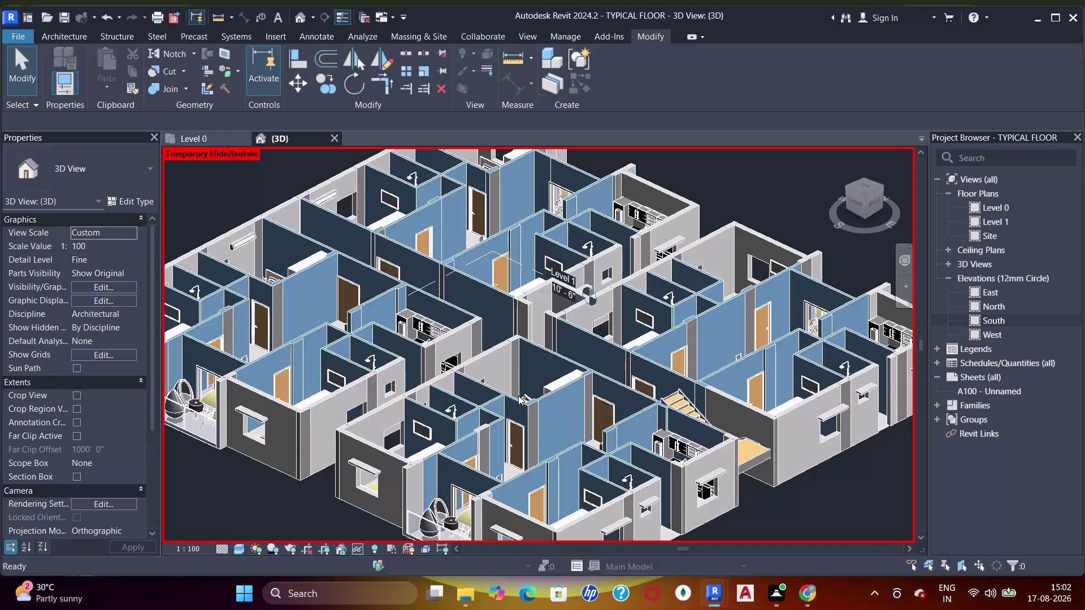
Orbit the 3D floor model from side, top and angled views, then show the Level 0 plan.
scroll(down, 3)
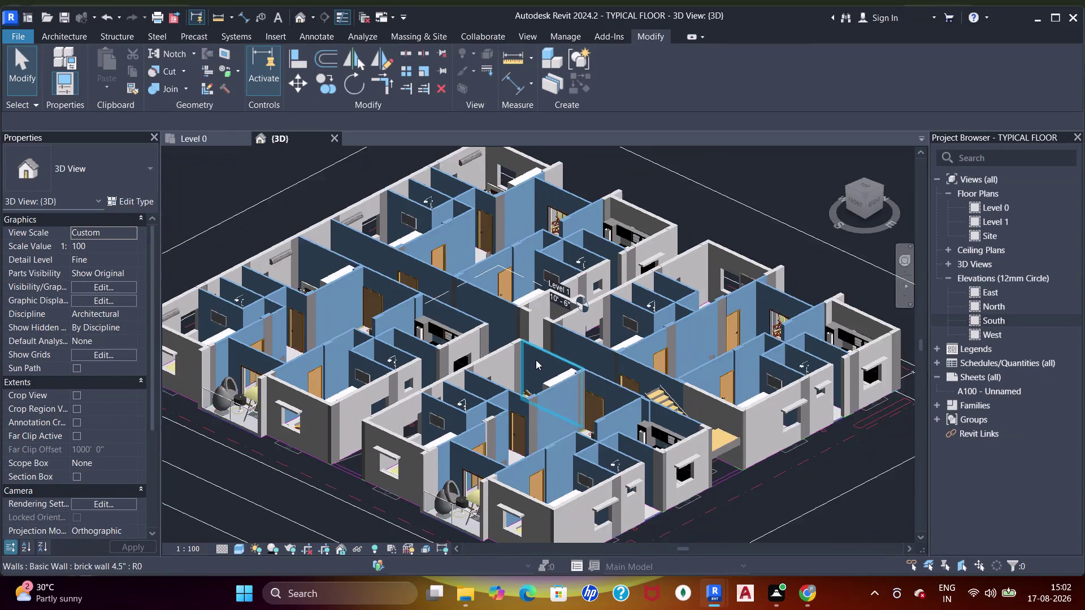
middle_drag(536, 360, 550, 313)
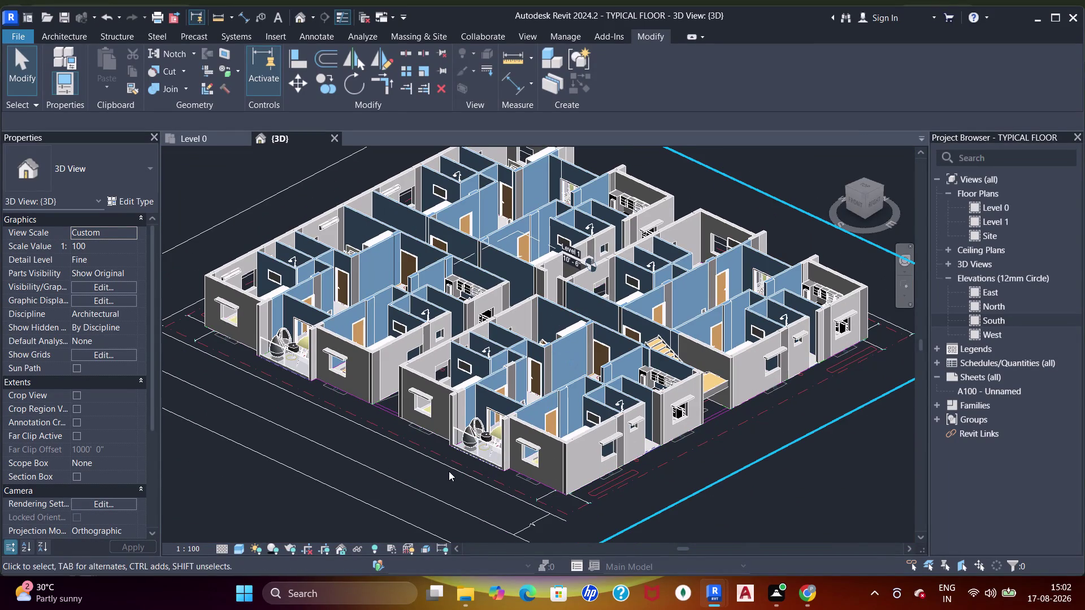
drag(449, 471, 455, 466)
text(hh)
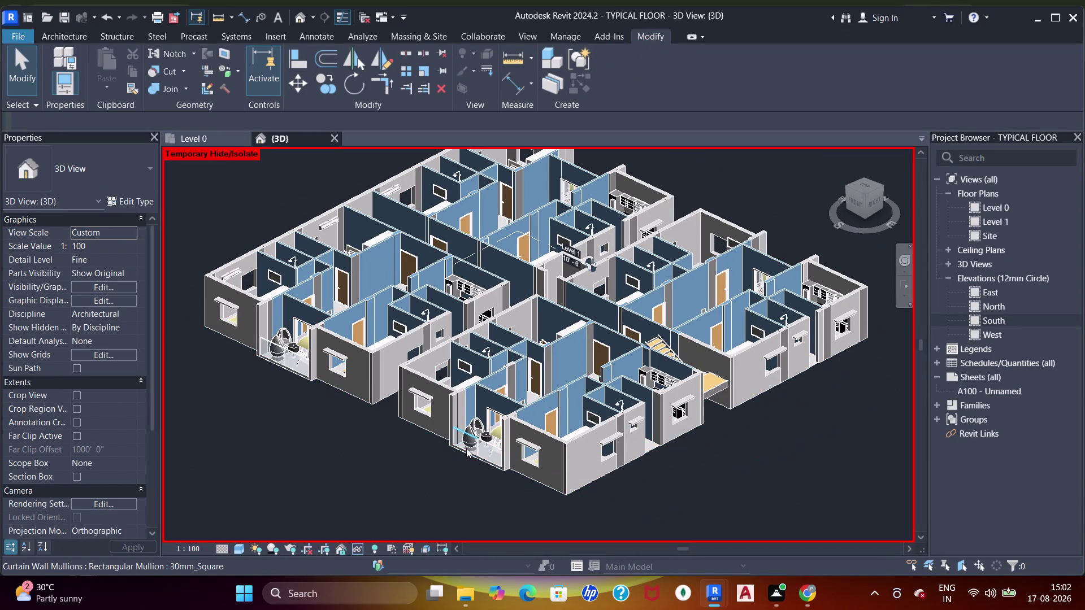
scroll(down, 3)
middle_drag(521, 326, 370, 411)
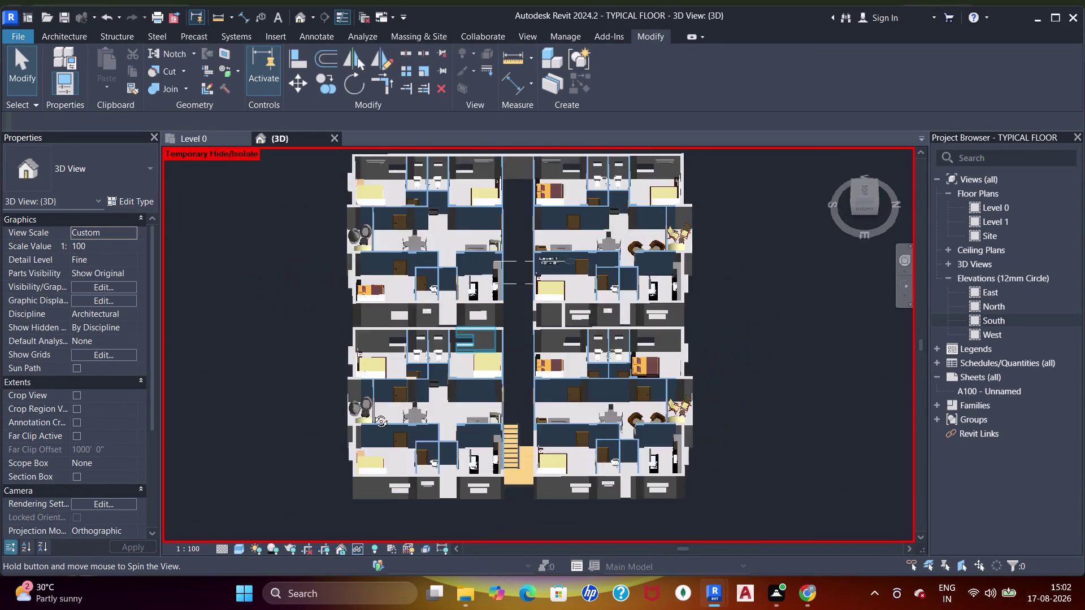
middle_drag(370, 411, 545, 281)
scroll(up, 3)
scroll(down, 3)
middle_drag(546, 300, 502, 350)
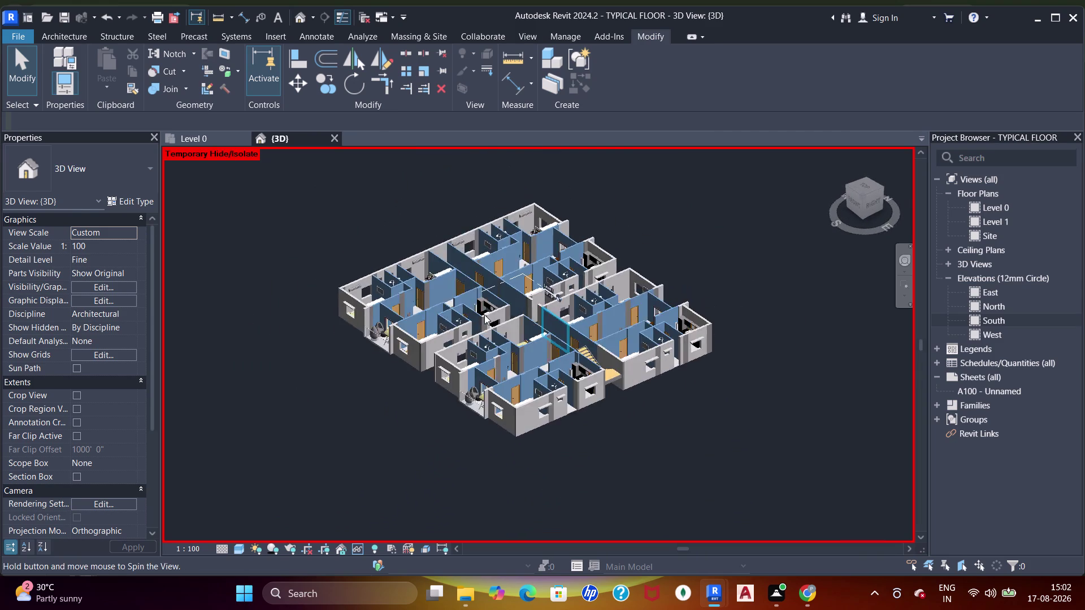
click(199, 138)
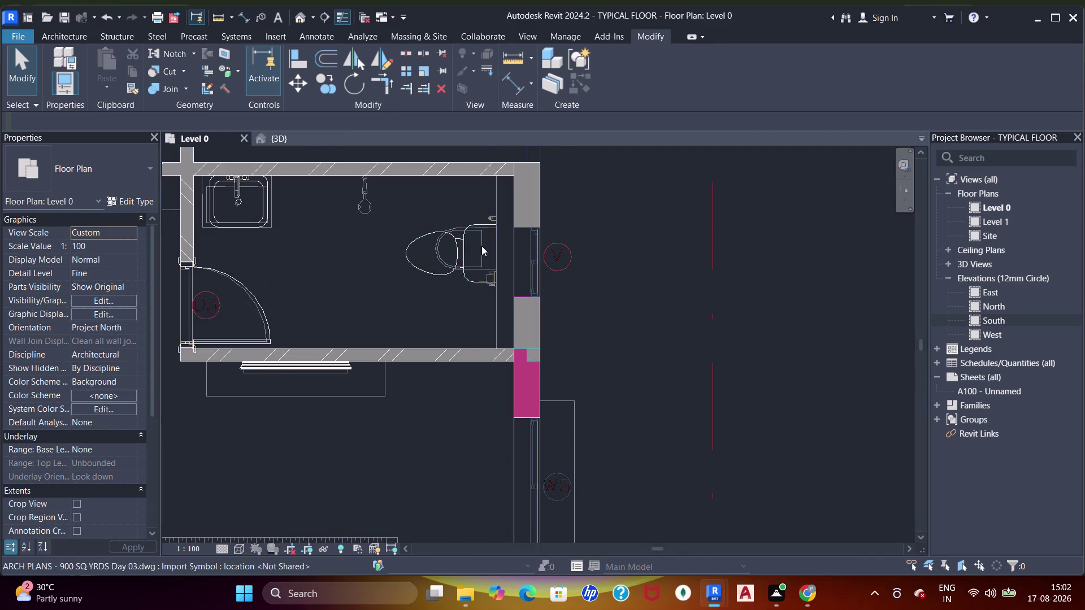
scroll(down, 3)
scroll(up, 3)
scroll(down, 3)
middle_drag(403, 291, 498, 375)
scroll(up, 3)
scroll(down, 3)
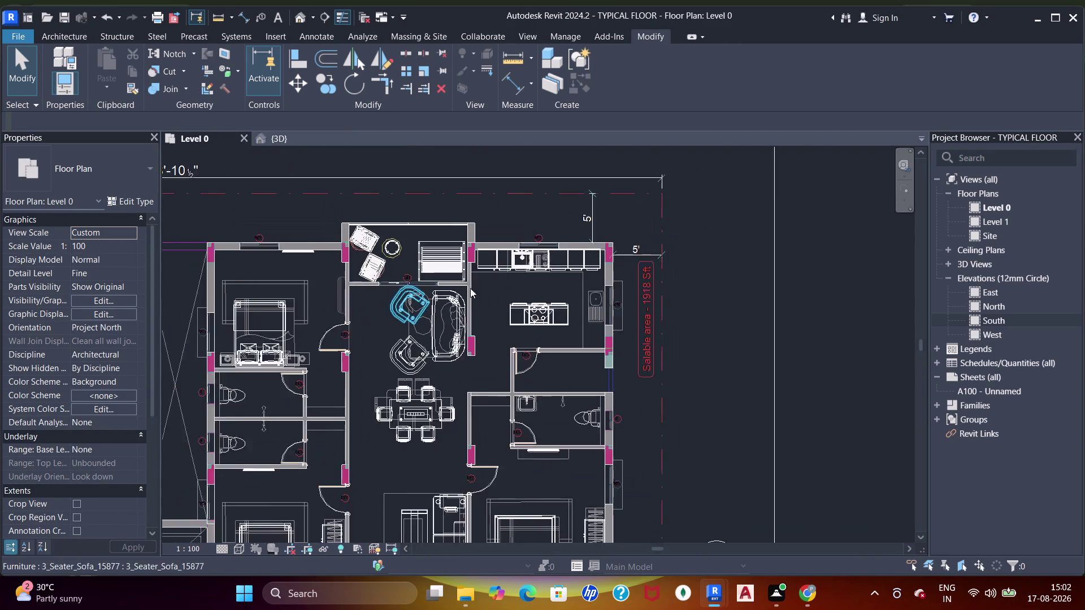
scroll(up, 3)
scroll(up, 3)
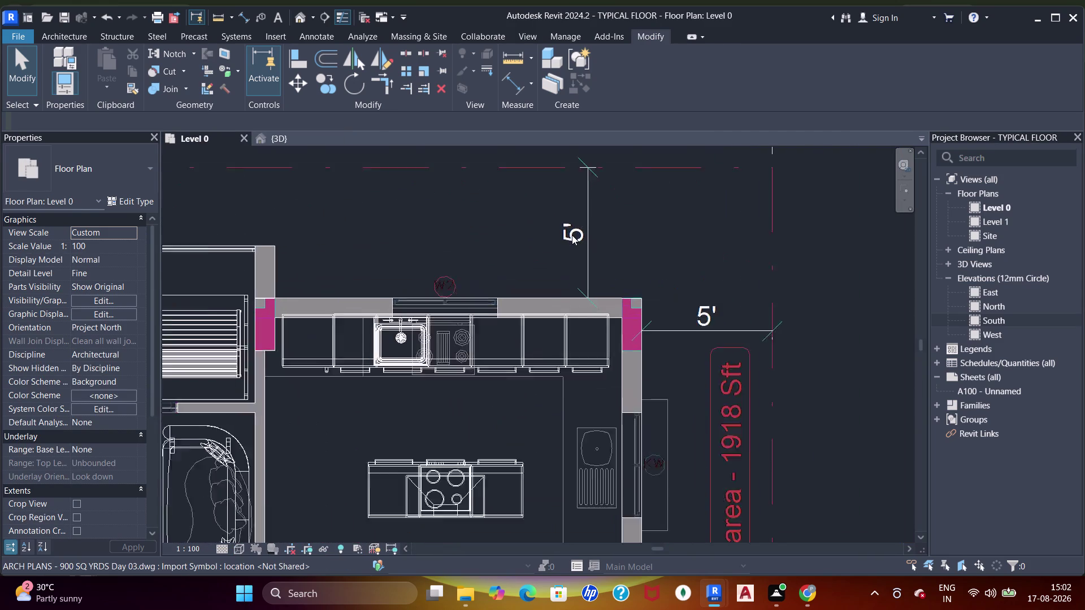
scroll(down, 3)
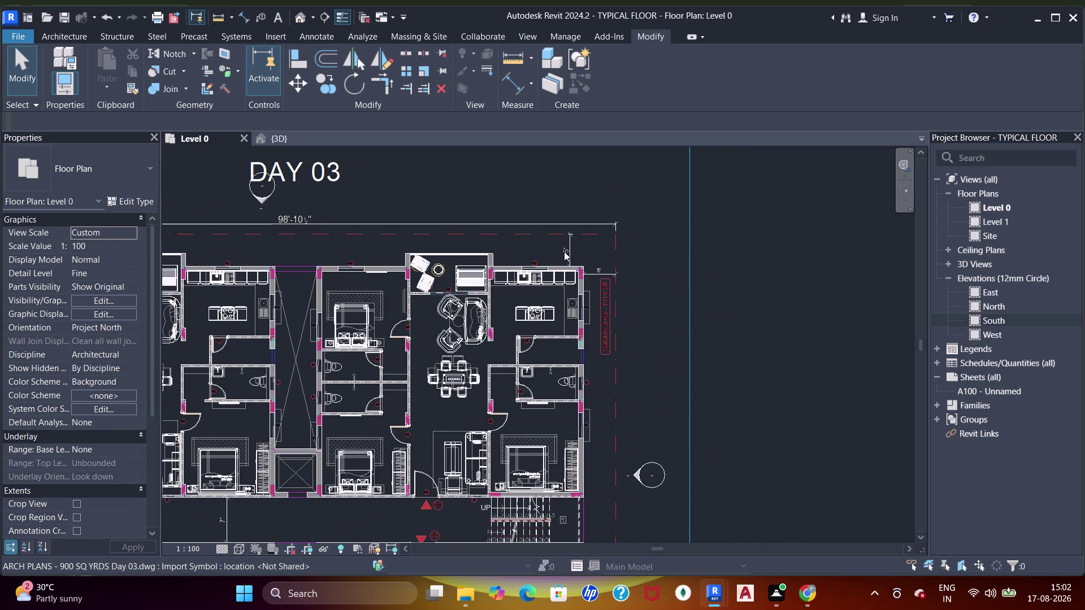